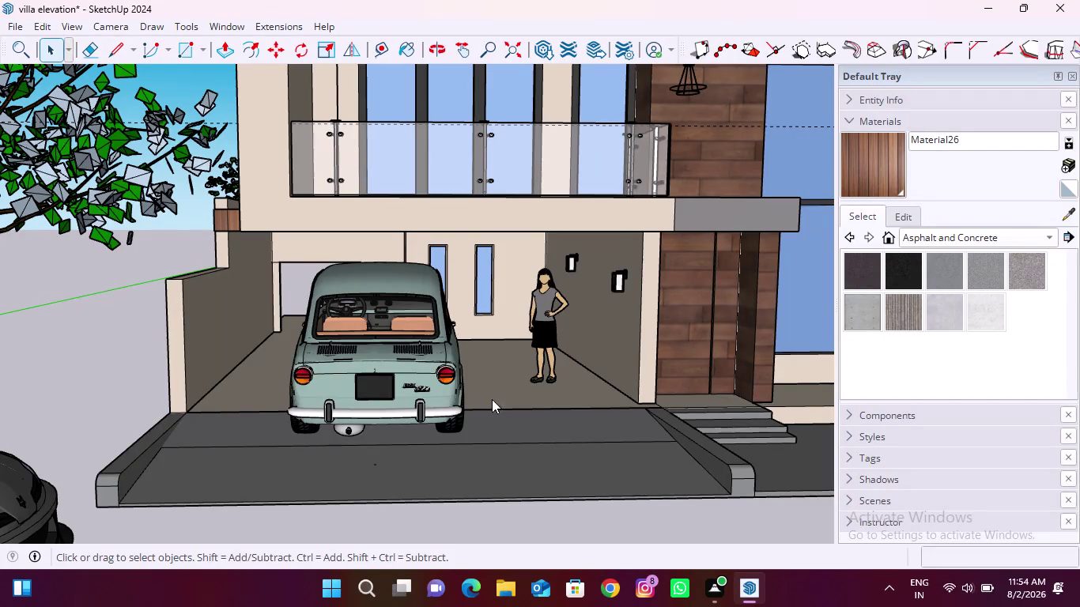
scroll(down, 3)
scroll(down, 3)
scroll(down, 3)
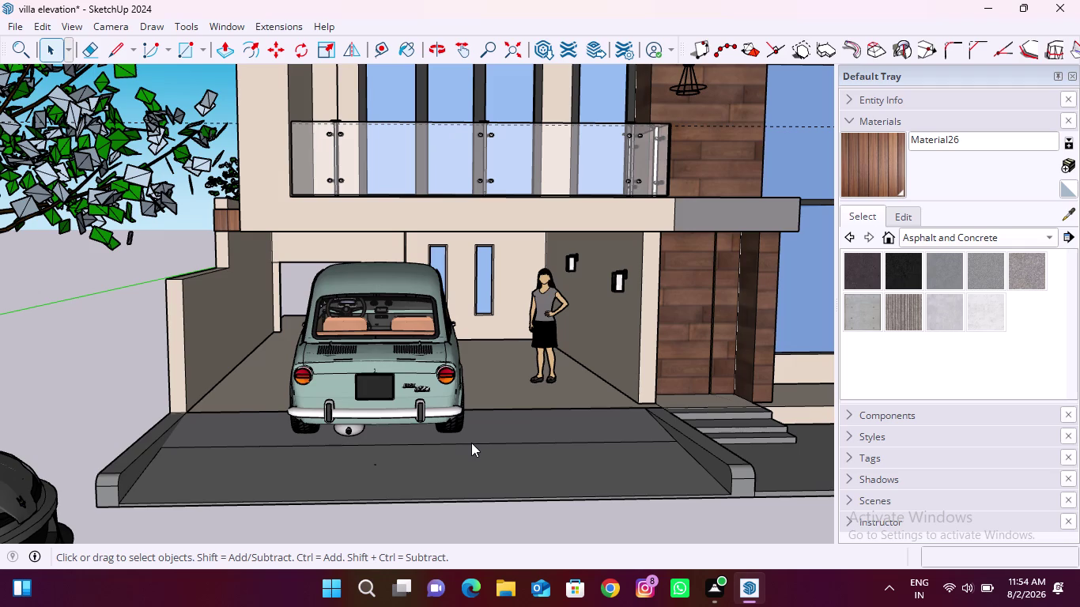
scroll(down, 3)
scroll(down, 3)
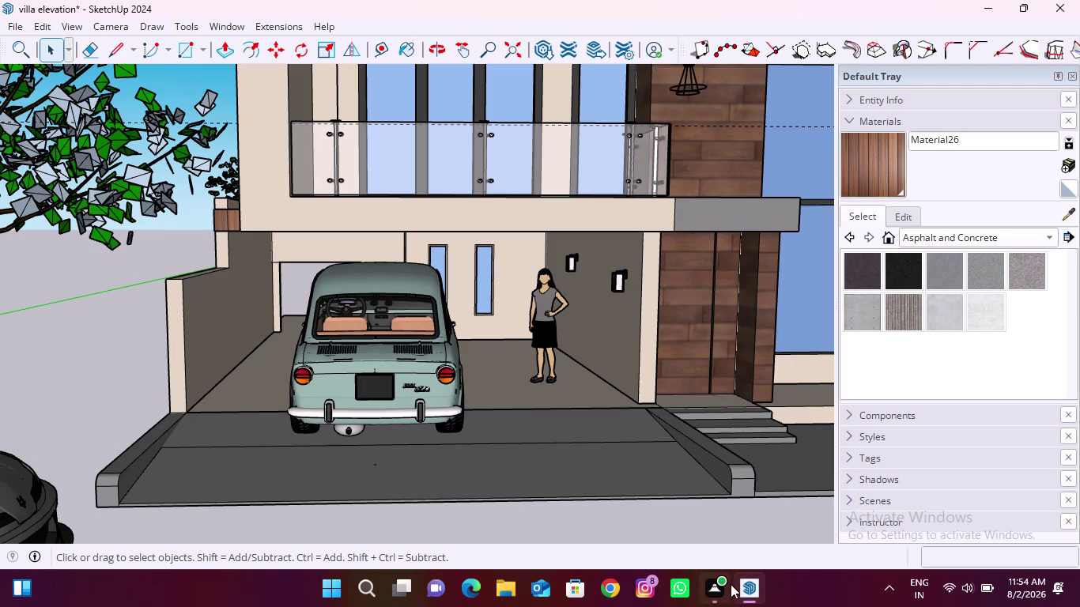
click(787, 586)
click(787, 586)
click(742, 586)
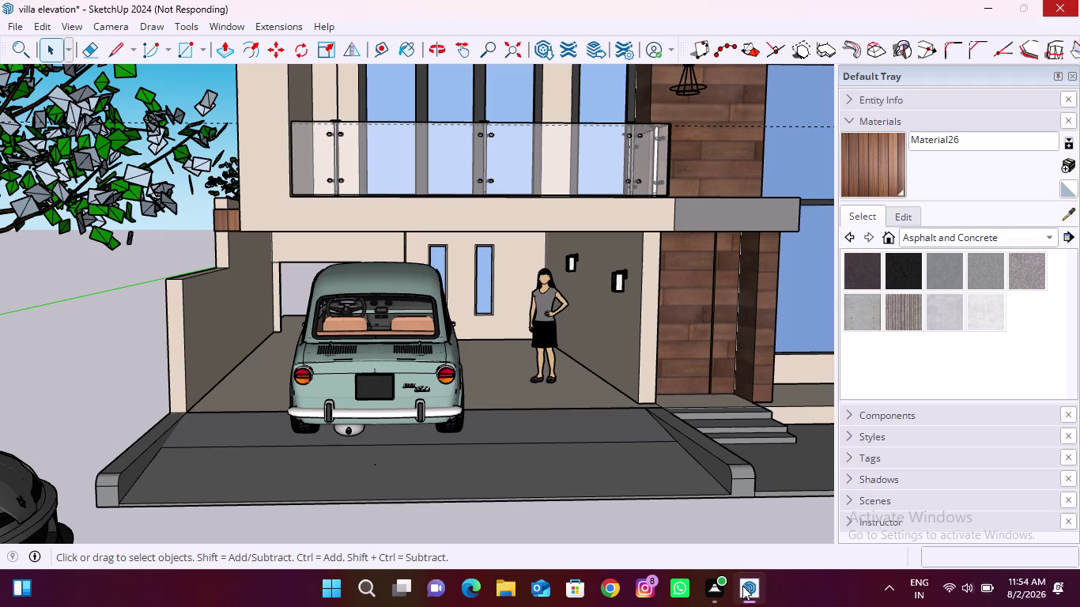